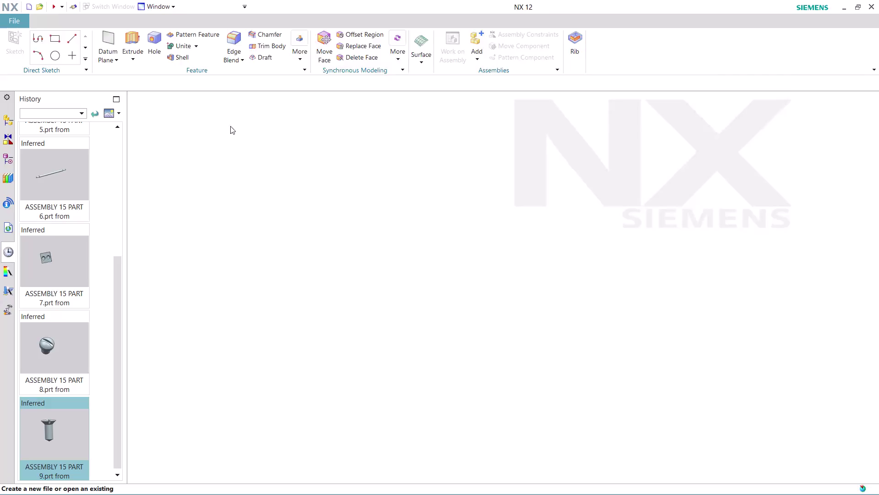
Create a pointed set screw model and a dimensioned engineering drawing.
Find the journal Record command through Command Finder and accept the unrecorded-commands warning.
click(794, 21)
key(Return)
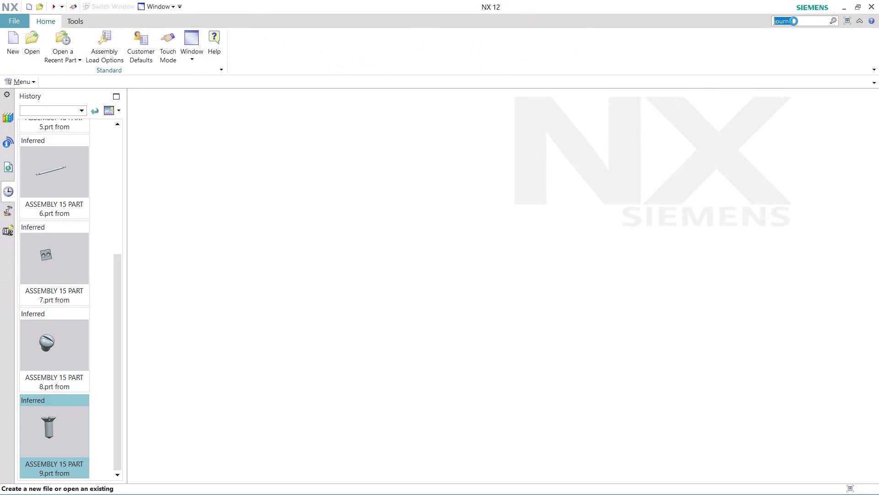
scroll(down, 3)
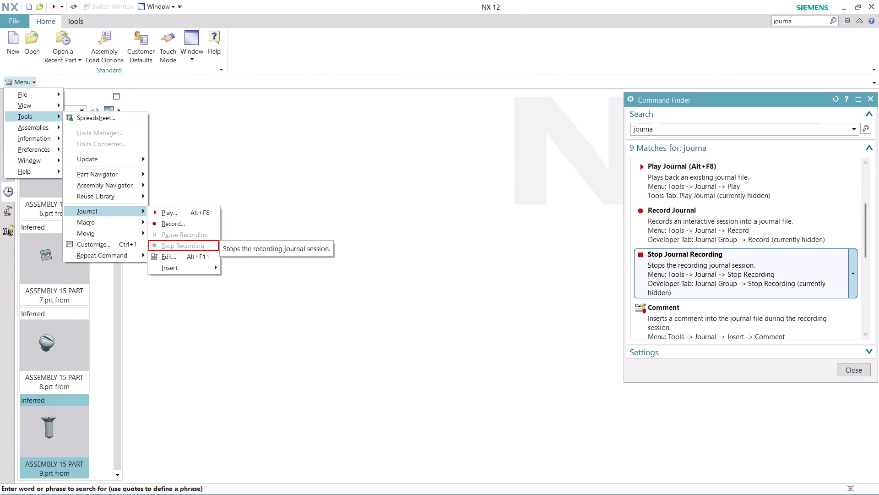
click(695, 231)
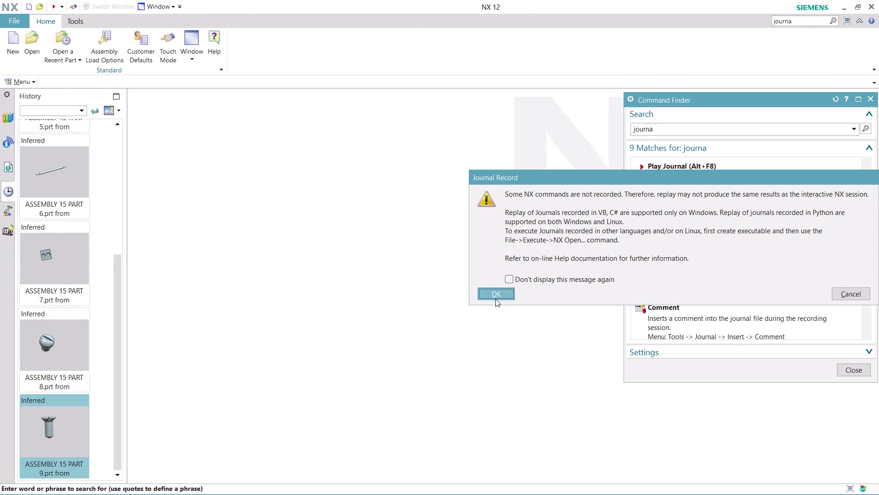
click(494, 285)
Name the journal file 'ASSEMBLY 15 PART 10', begin recording, and close the search results.
click(495, 295)
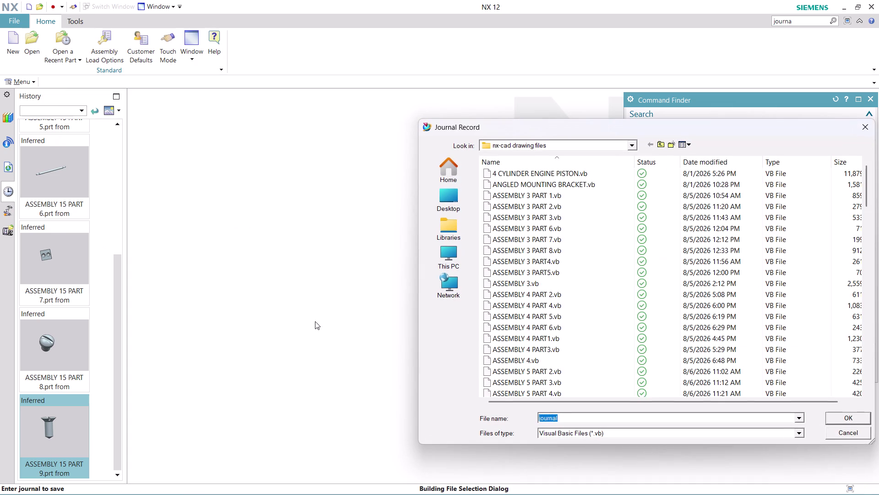
text(ASSE)
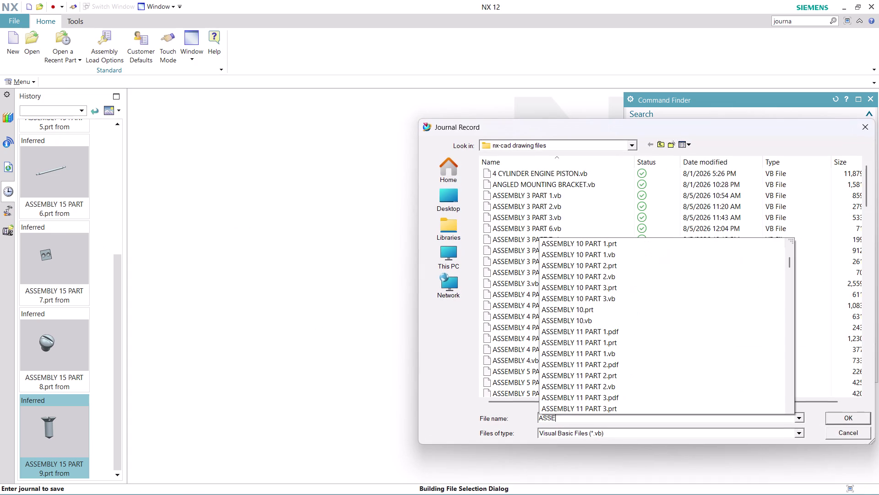
text(MBLY)
key(space)
text(1)
text(5 P)
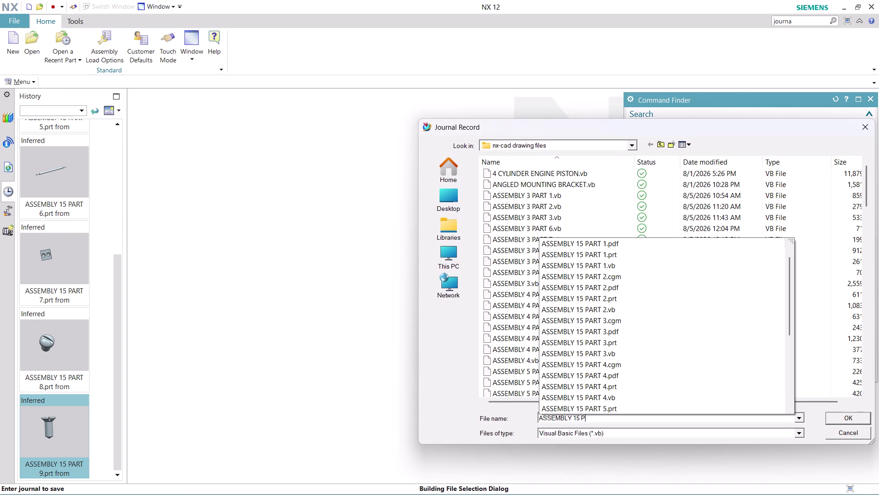
text(ART)
key(space)
text(1)
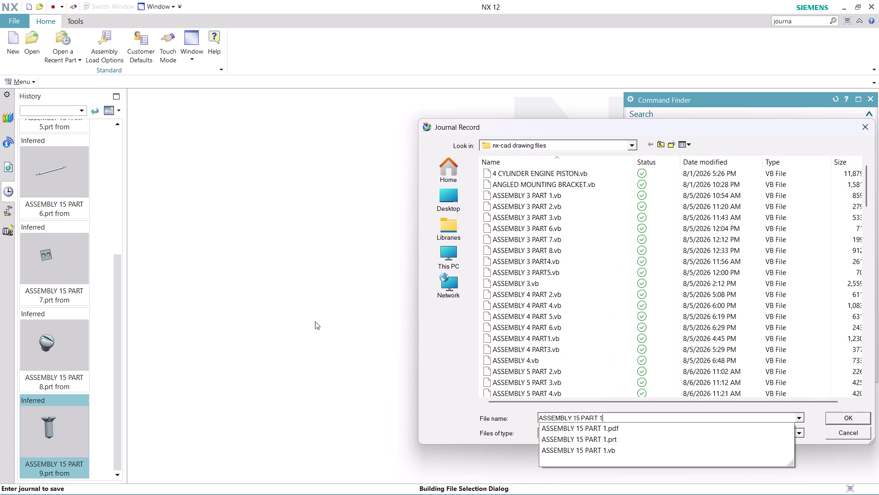
text(0)
key(Return)
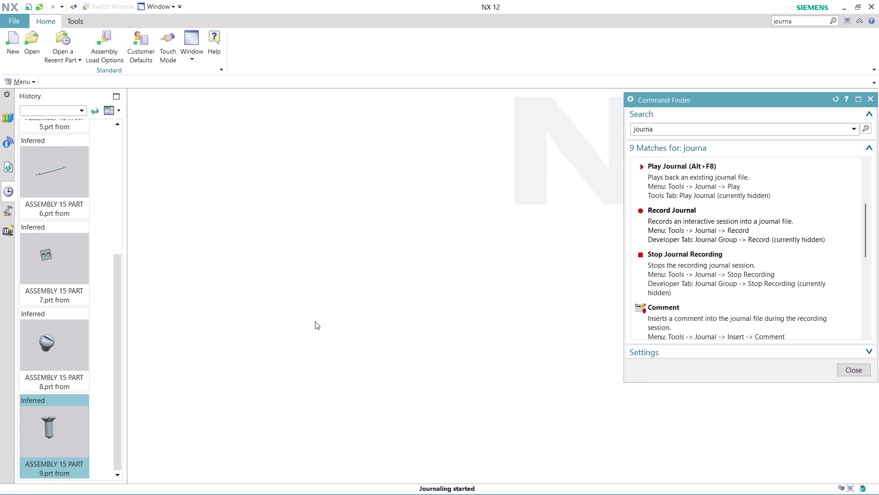
click(841, 367)
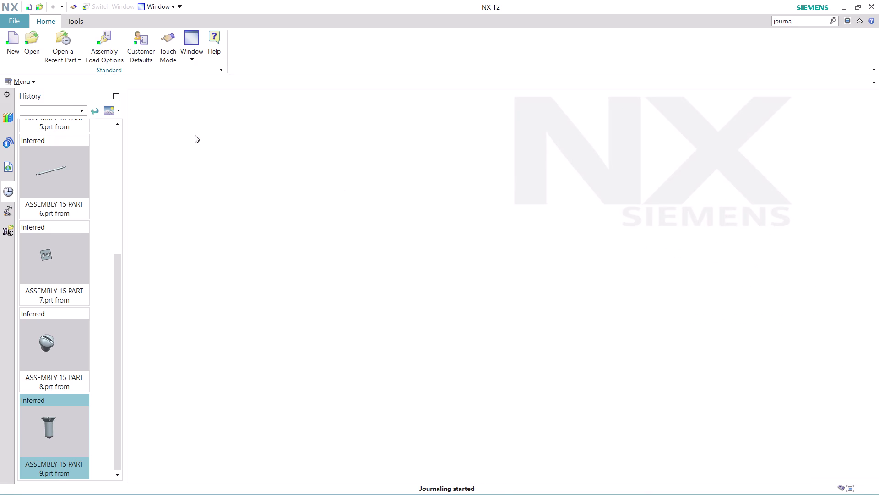
Create the new part model8.prt from the millimetre Model template.
click(9, 47)
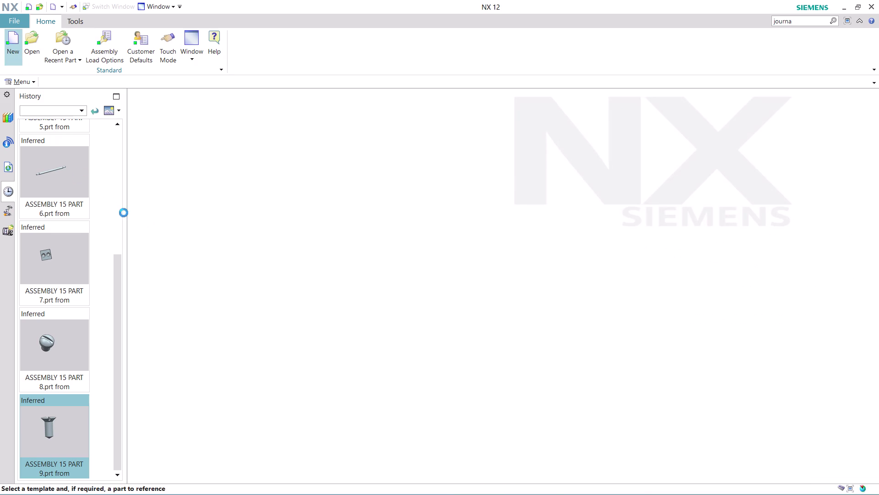
click(161, 233)
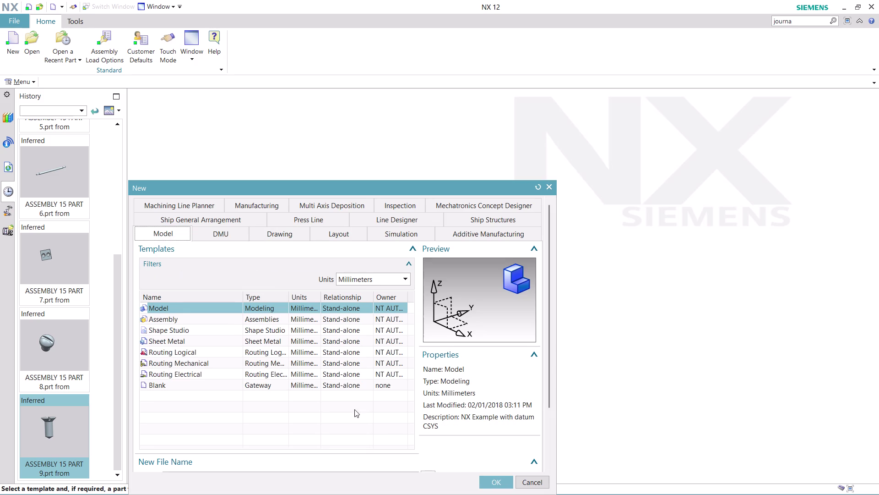
click(495, 481)
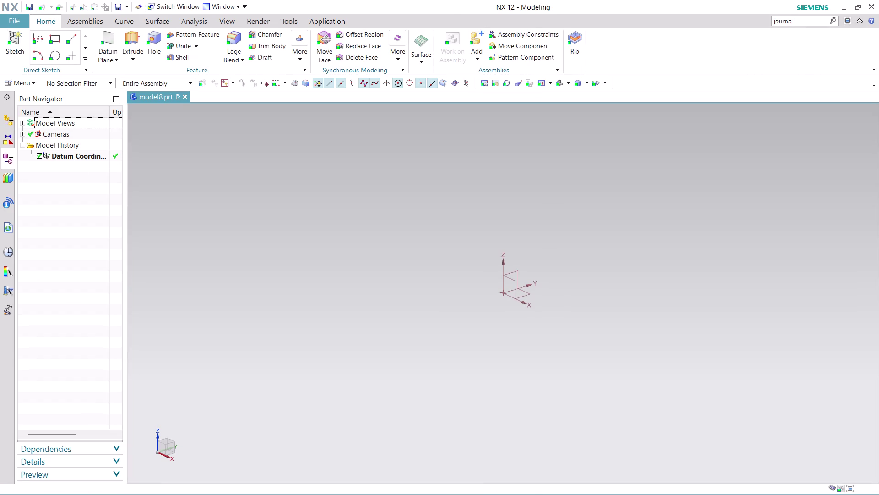
Create Sketch (1) on the datum XY plane, setting the horizontal reference and origin at the datum origin.
click(19, 80)
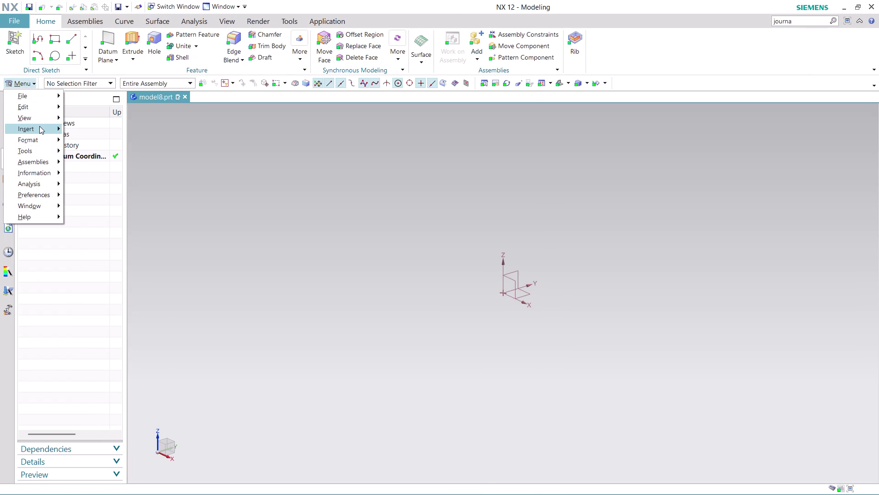
click(153, 140)
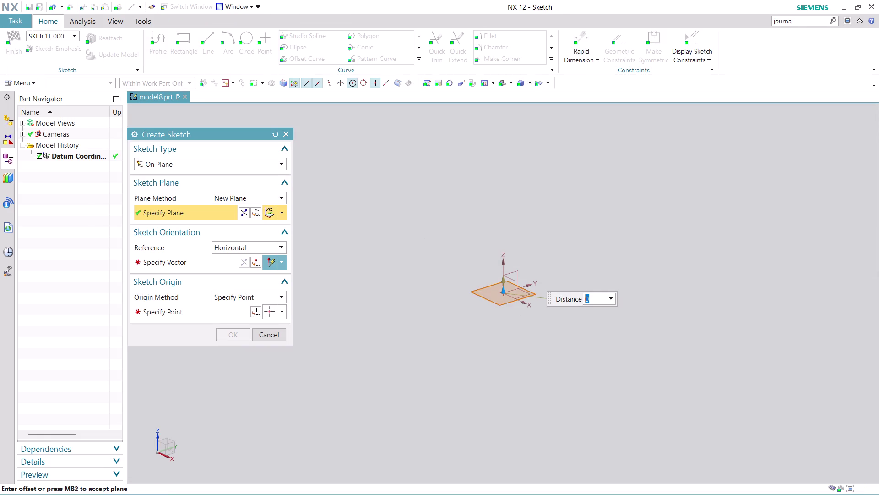
click(217, 260)
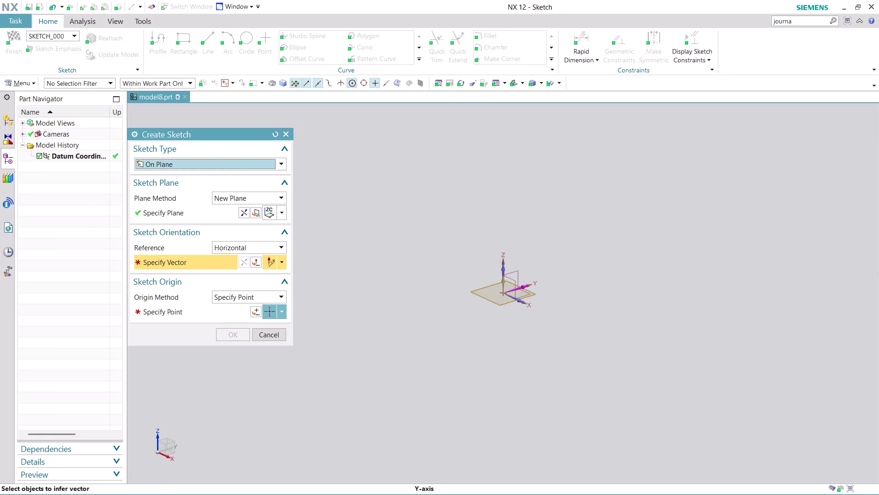
click(523, 284)
click(258, 307)
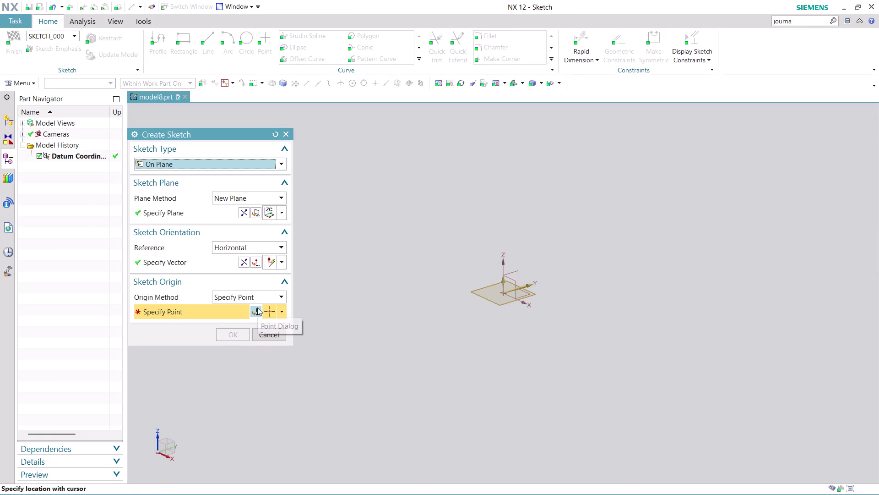
click(242, 322)
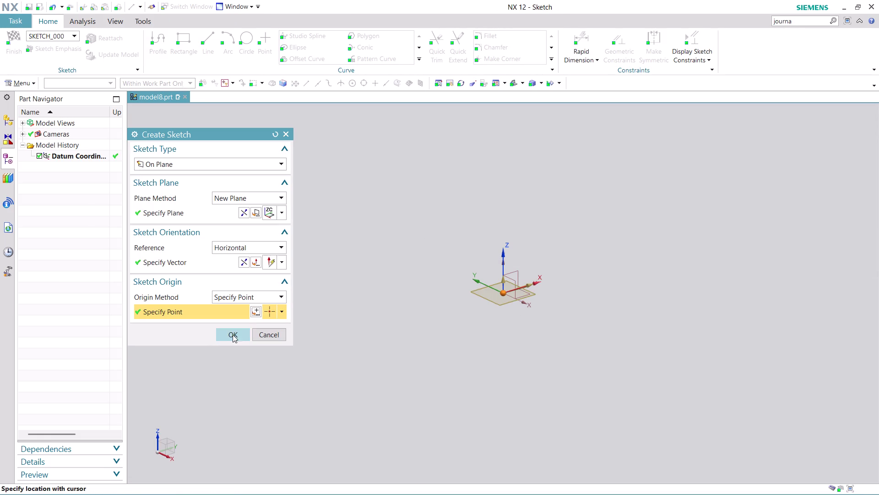
click(224, 338)
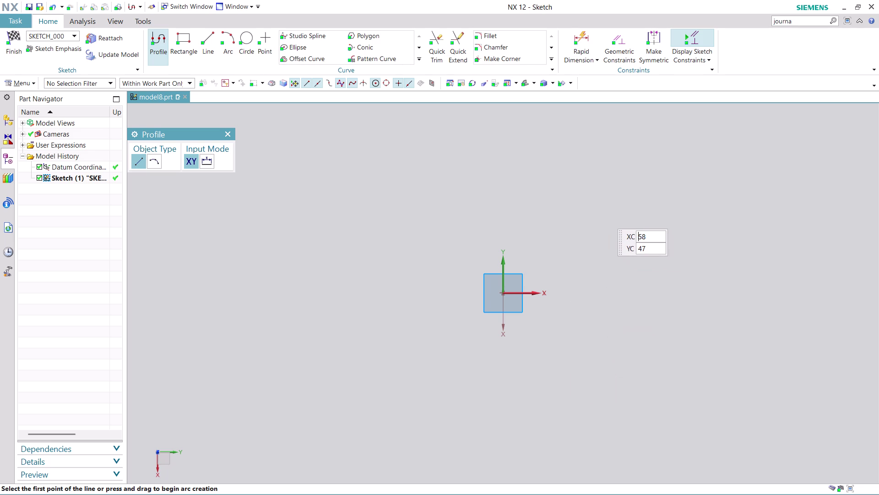
Draw a closed six-sided line profile ending back at its start point, then exit the Profile tool.
scroll(up, 3)
scroll(up, 3)
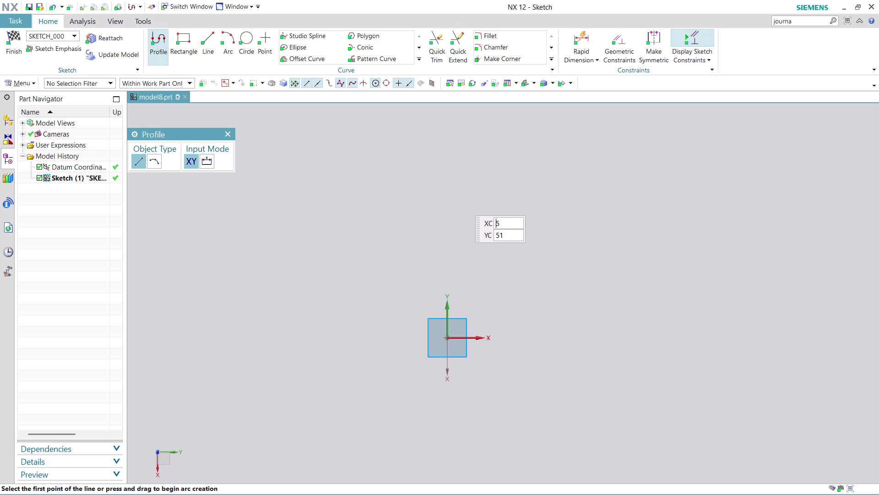
click(463, 213)
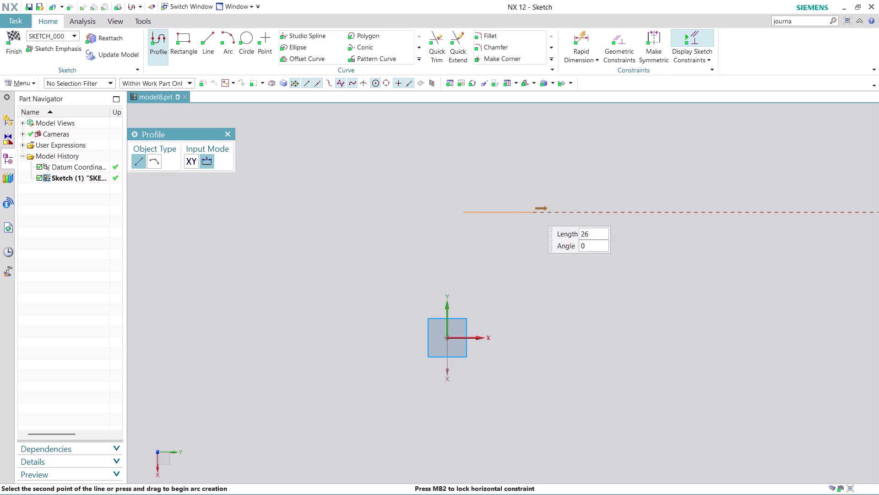
click(555, 209)
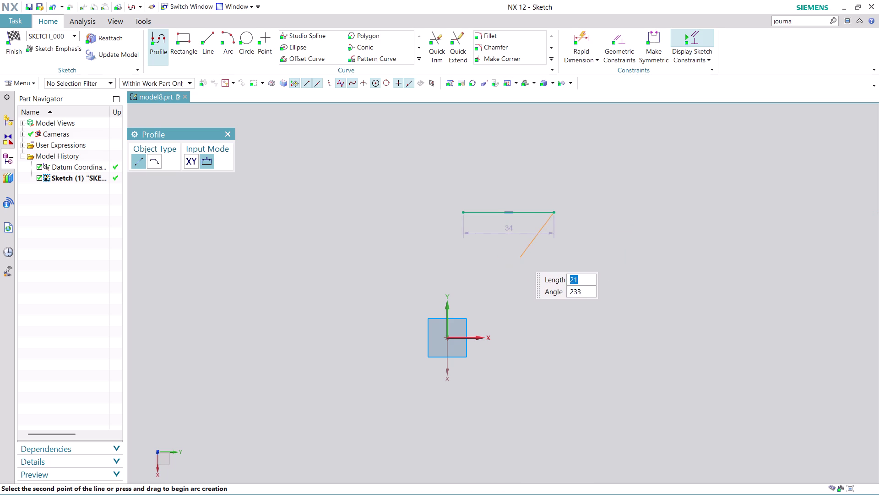
click(521, 257)
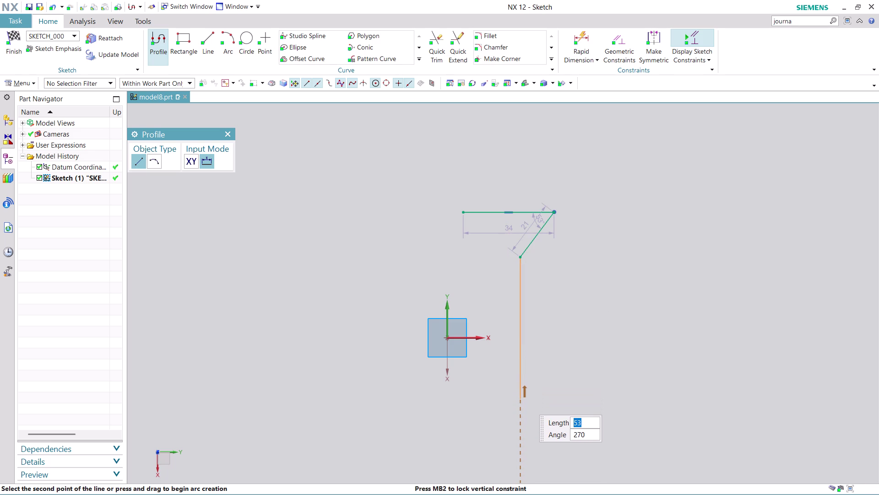
click(524, 399)
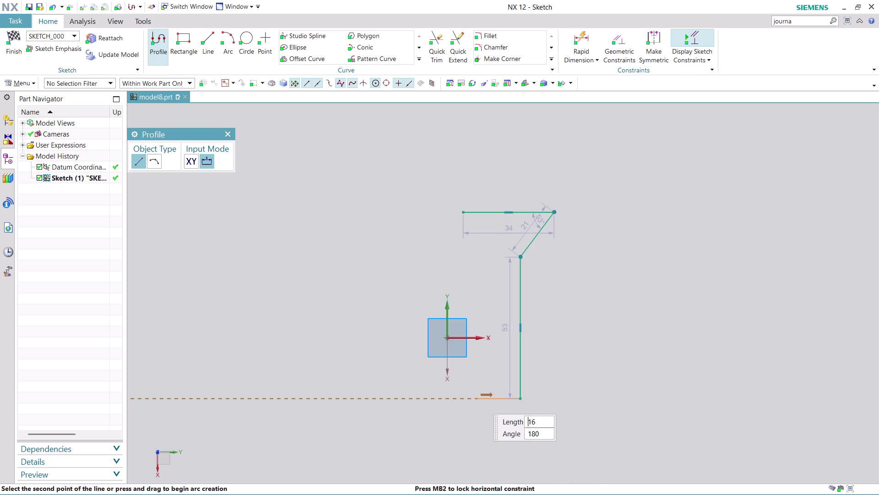
click(469, 441)
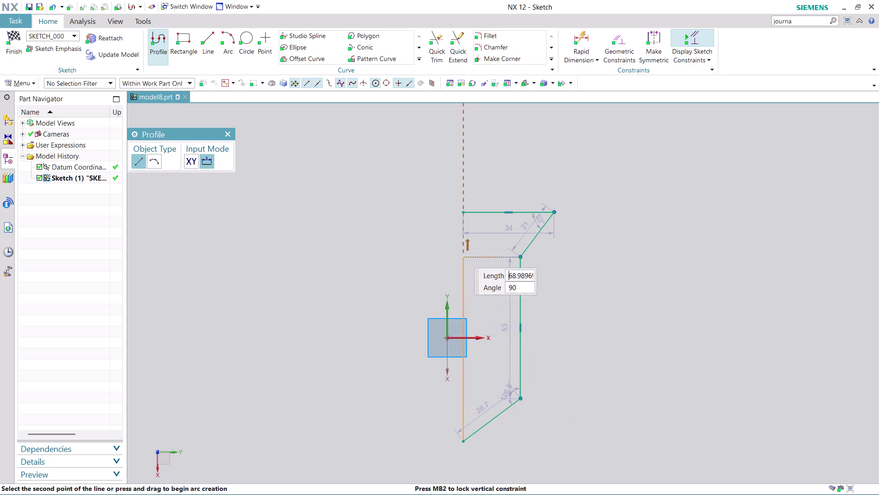
click(463, 212)
key(Escape)
key(Escape)
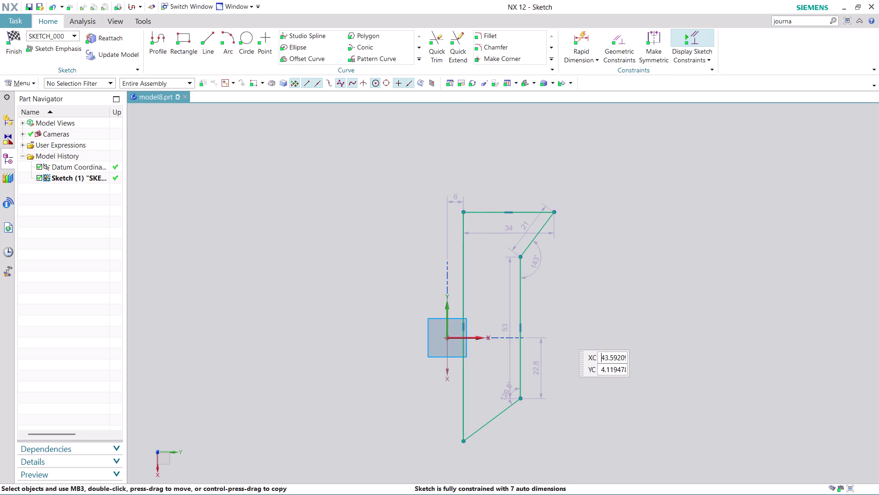
Move the top edge's 34 dimension above the edge and change its value to 13/2 (6.5 mm).
scroll(up, 3)
scroll(up, 3)
scroll(down, 3)
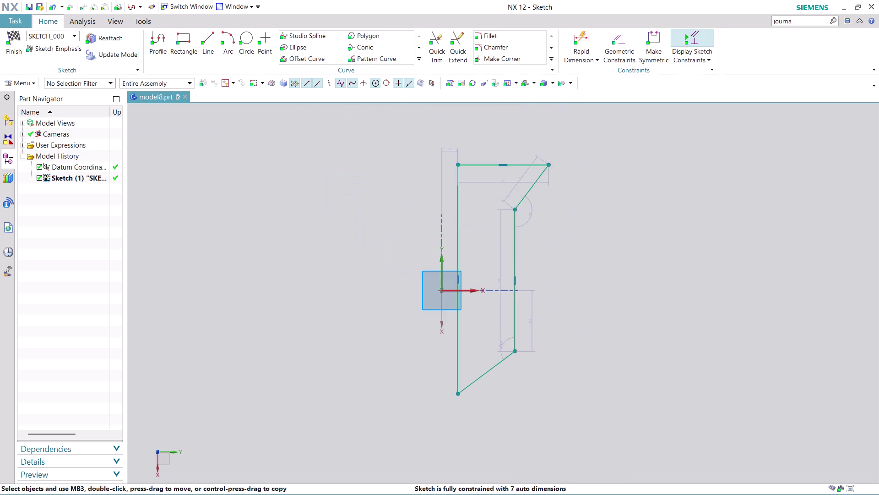
scroll(up, 3)
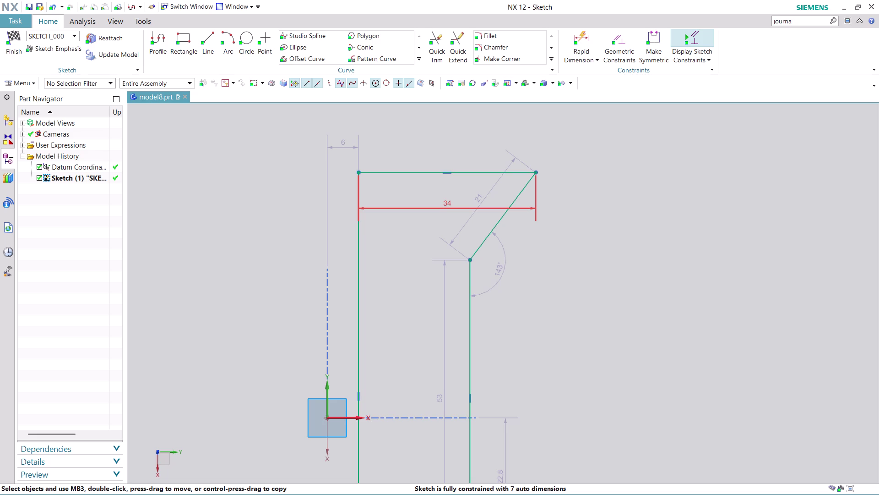
drag(444, 206, 437, 123)
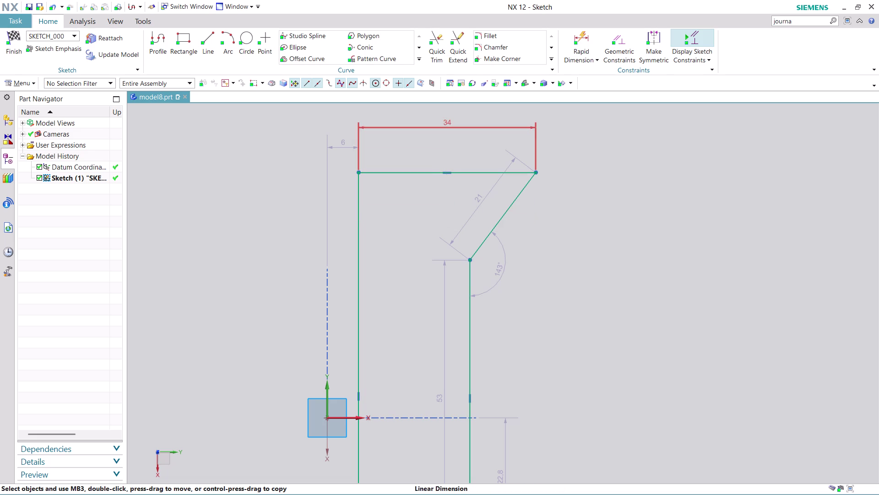
double_click(440, 123)
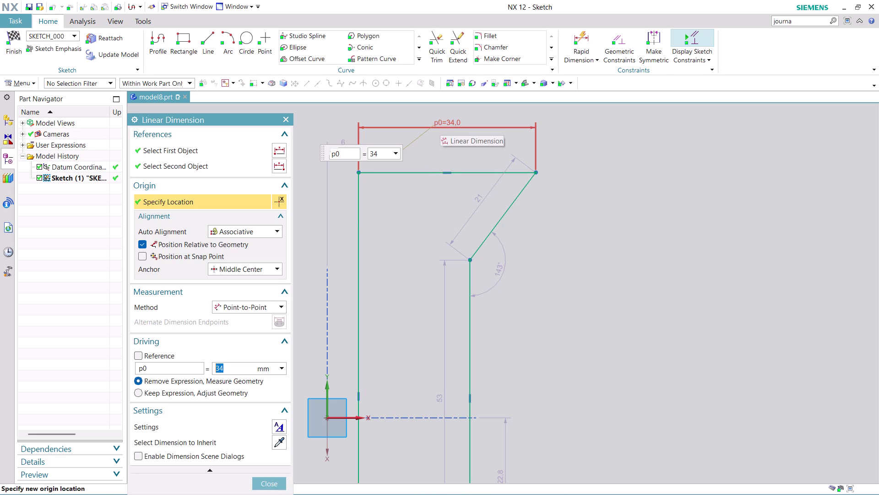
text(13)
text(/2)
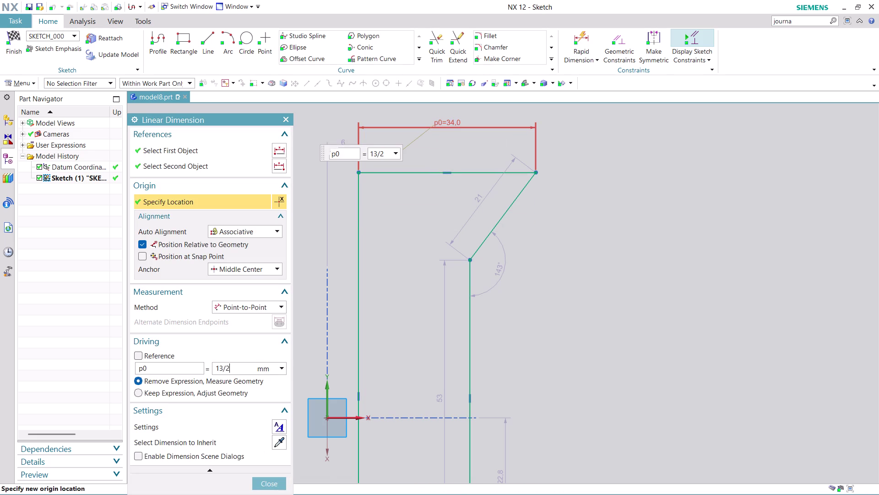
key(Return)
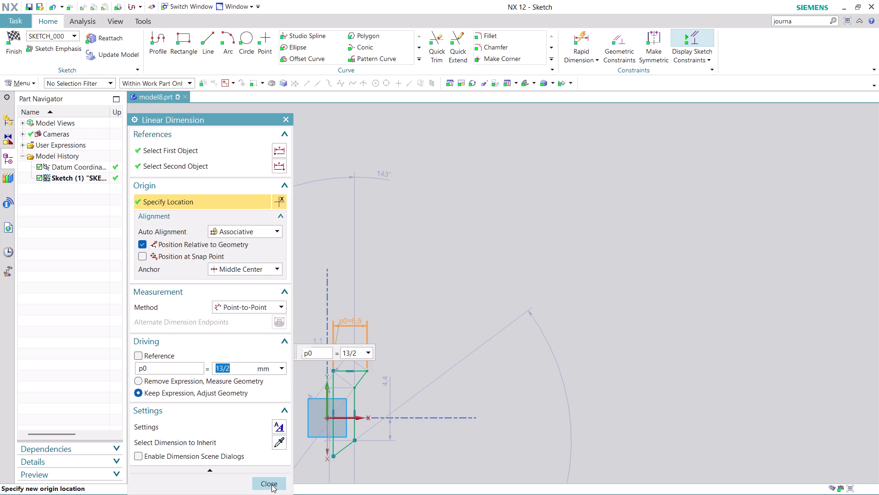
click(272, 484)
scroll(up, 3)
scroll(up, 3)
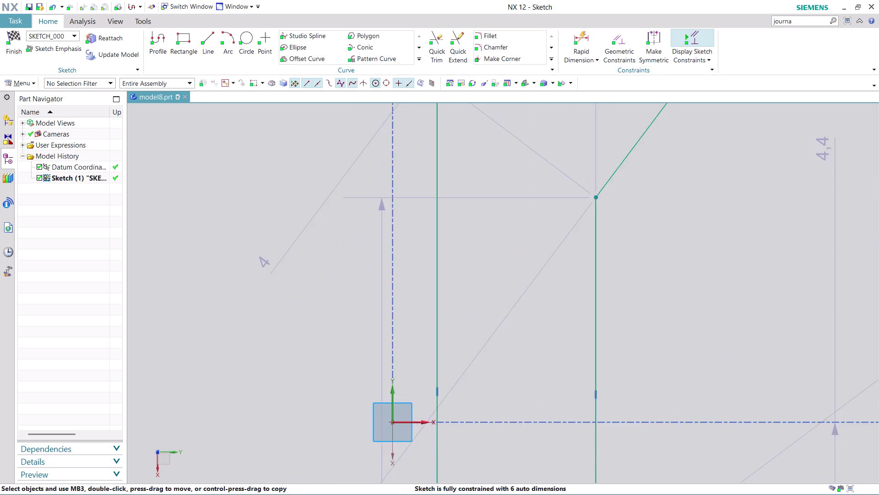
Add a Rapid Dimension p1 = 18 mm to the right vertical edge.
scroll(down, 3)
scroll(up, 3)
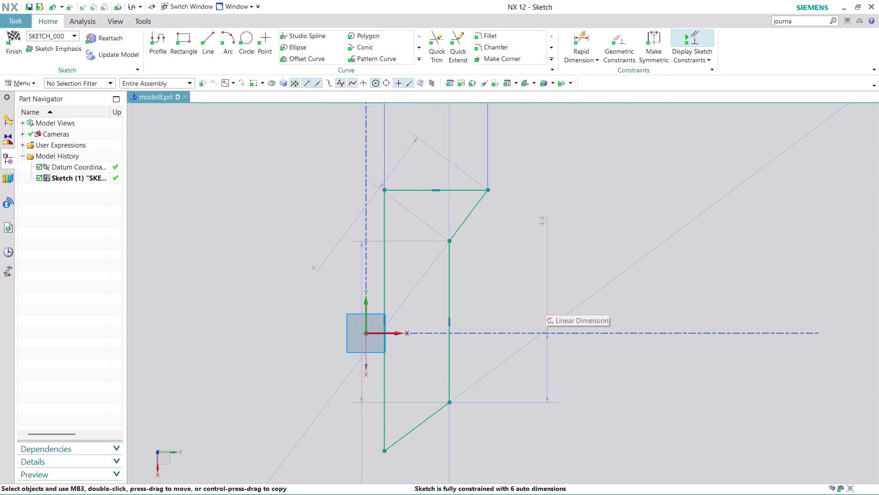
click(583, 35)
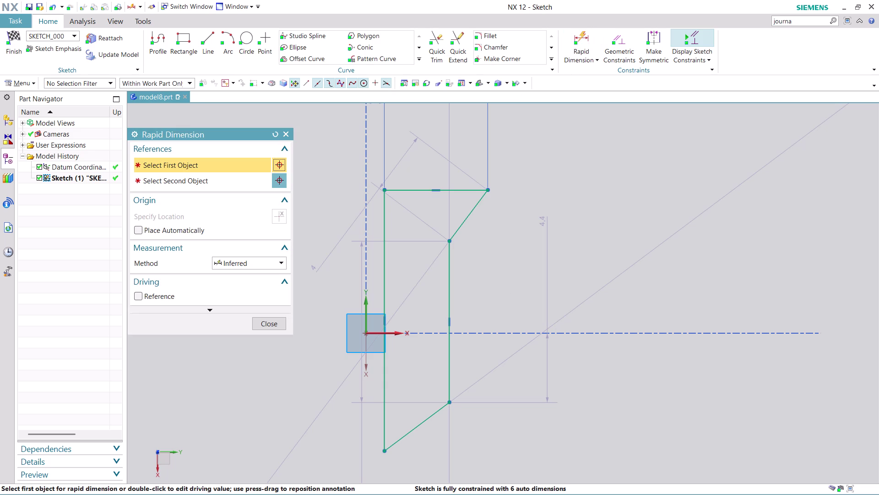
click(449, 288)
click(529, 297)
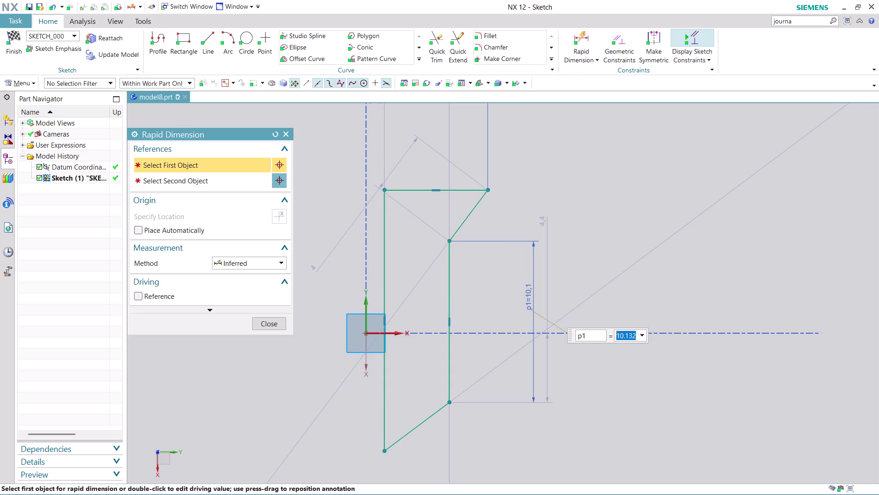
text(1)
text(8)
key(Return)
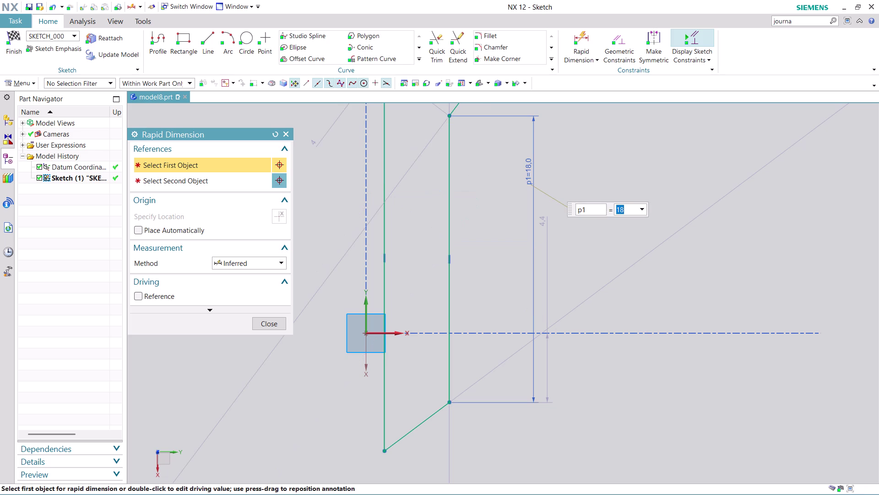
scroll(down, 3)
click(271, 324)
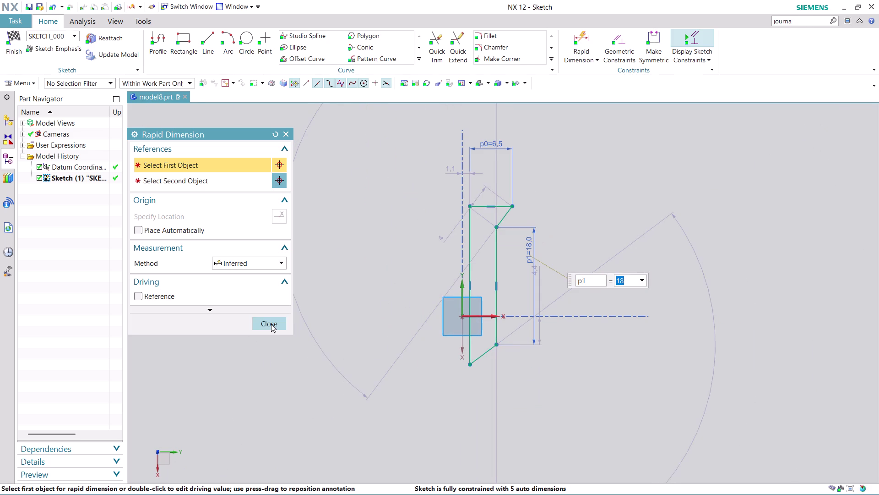
scroll(up, 3)
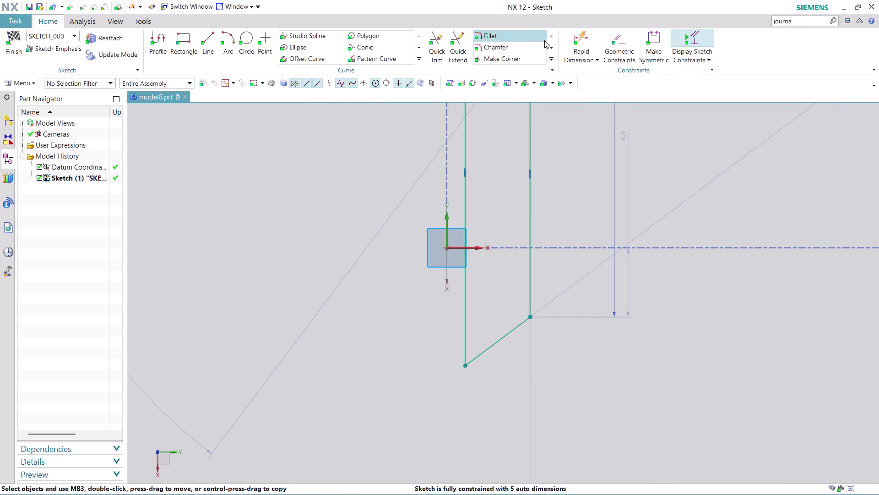
Add an angular dimension p2 = 120° between the bottom diagonal and right vertical edges.
click(589, 52)
click(596, 105)
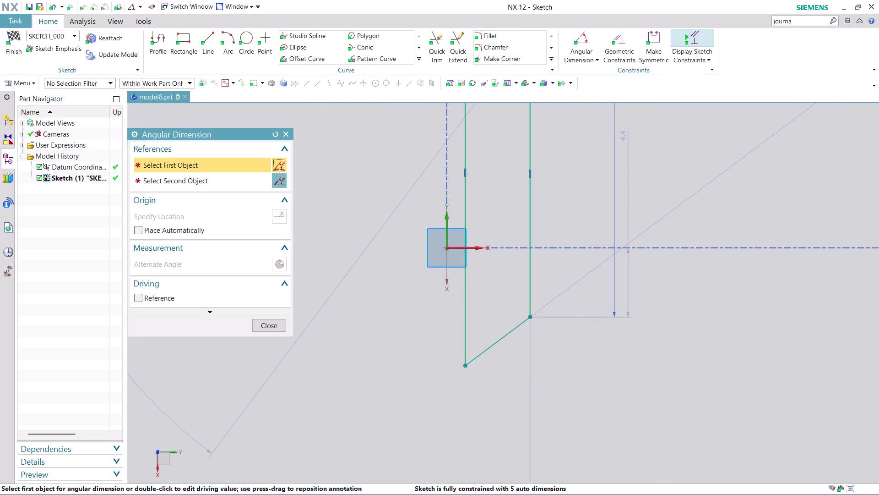
click(517, 325)
click(532, 289)
click(513, 309)
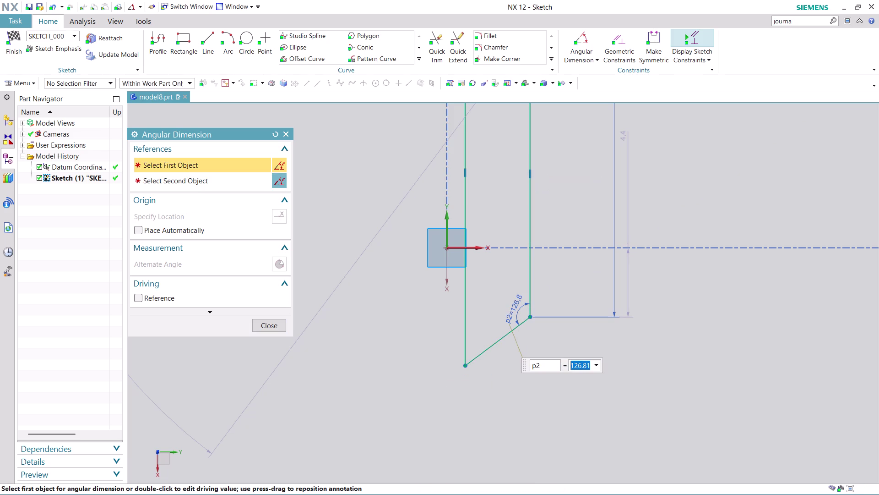
text(120)
key(Return)
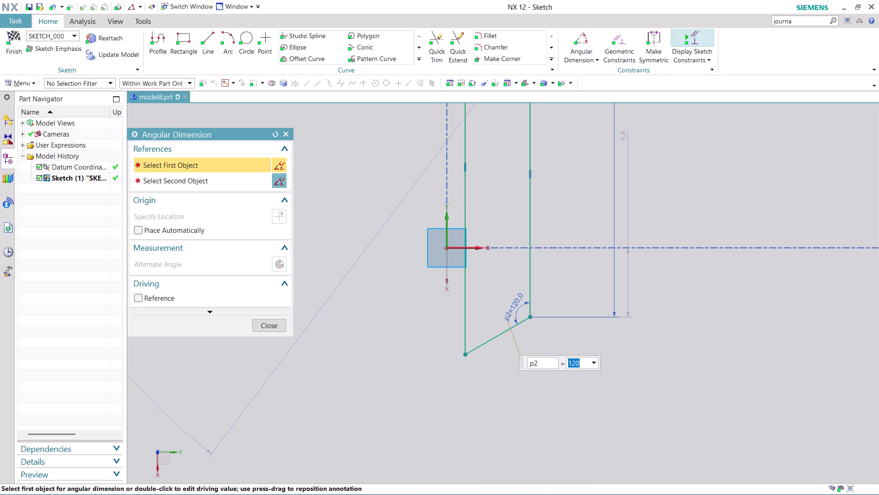
click(277, 327)
scroll(down, 3)
scroll(up, 3)
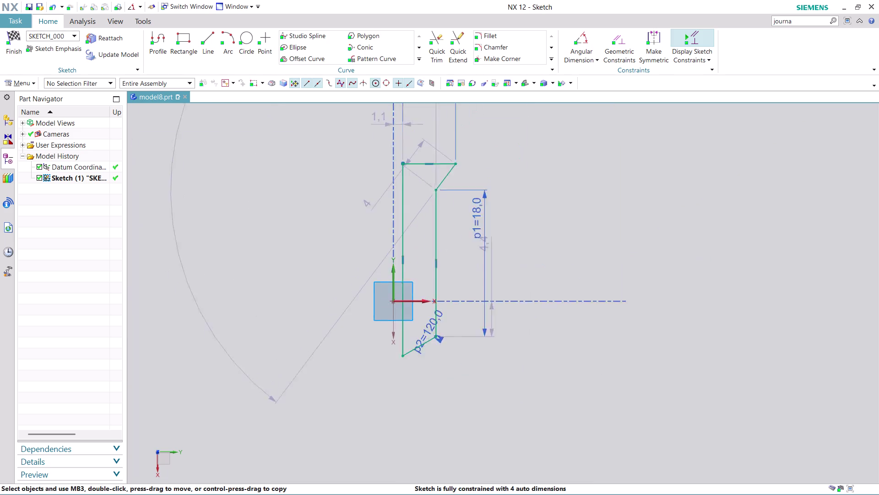
scroll(up, 3)
scroll(down, 3)
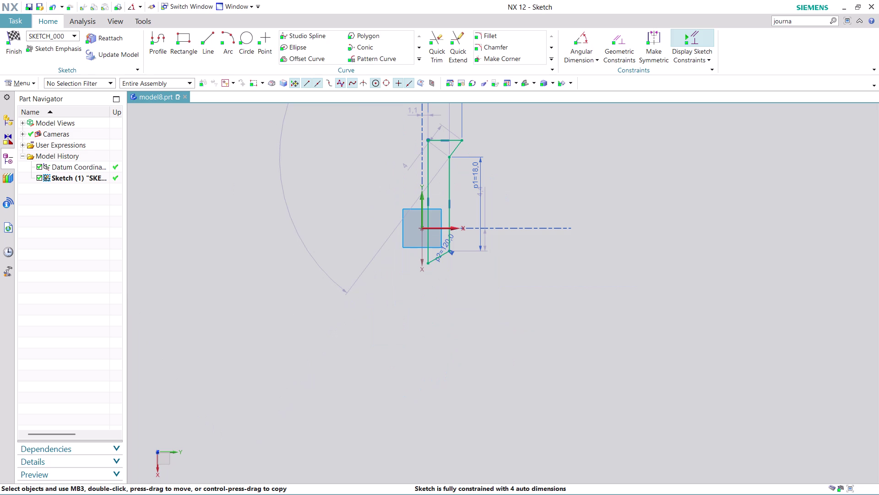